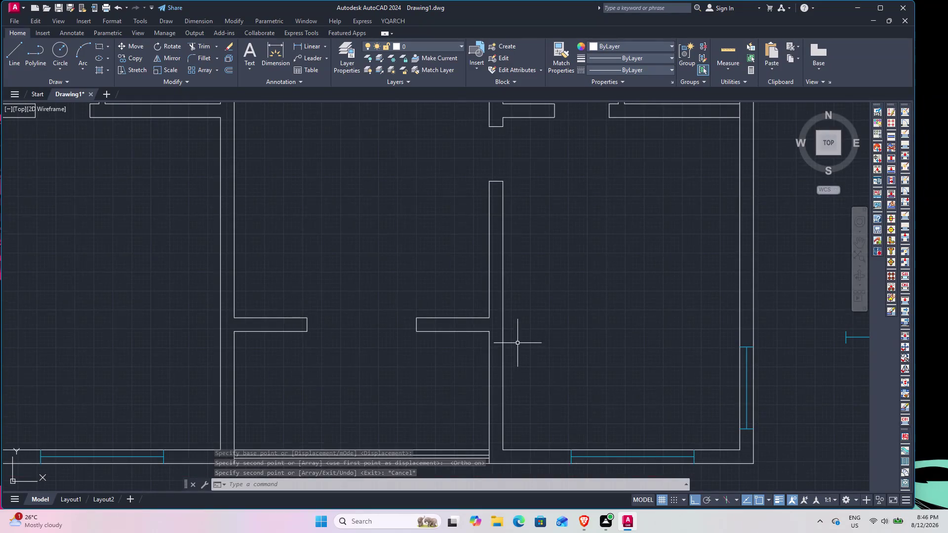
Pan and zoom until the entire floor plan fits in the viewport.
middle_drag(377, 361, 459, 392)
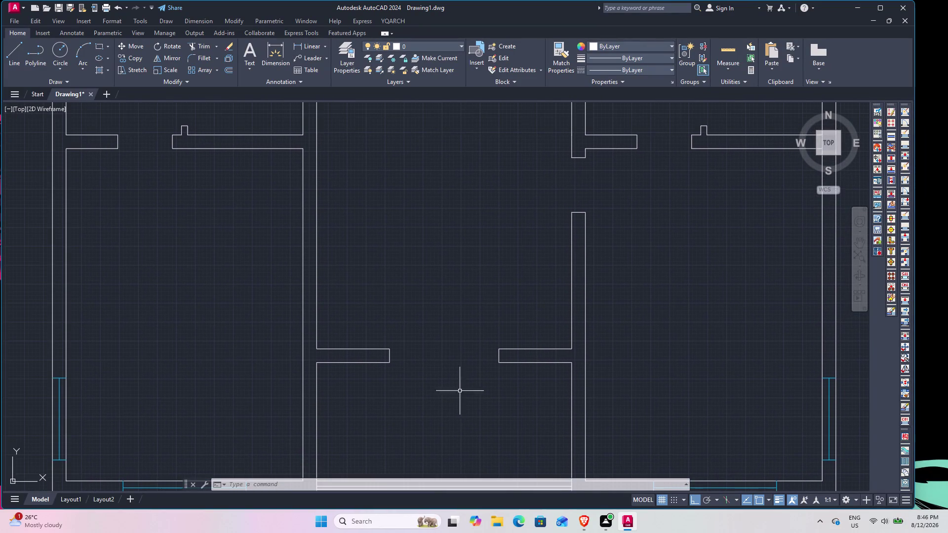
scroll(up, 3)
scroll(down, 3)
Open DesignCenter with DC, browse to Home - Space Planner.dwg blocks, and select Bed - Queen.
text(D)
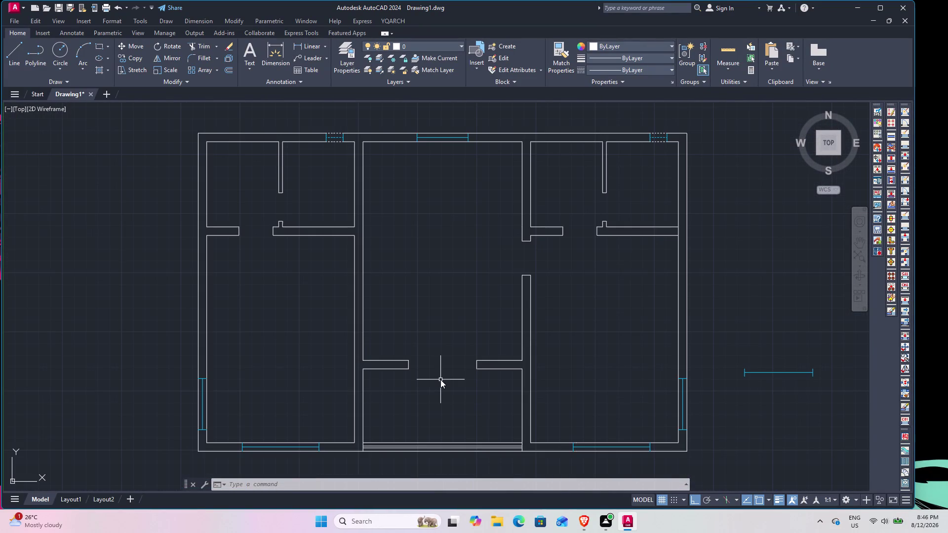
text(C)
key(space)
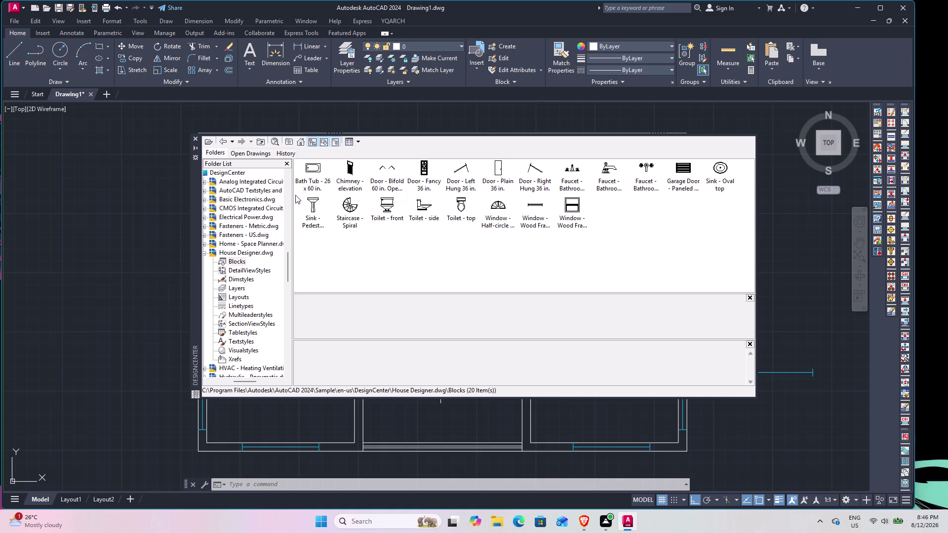
click(221, 140)
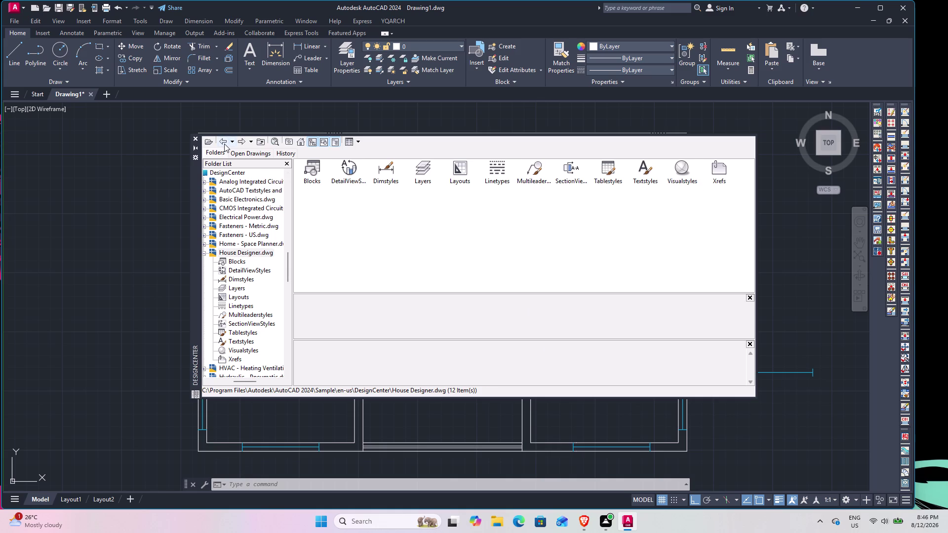
click(224, 144)
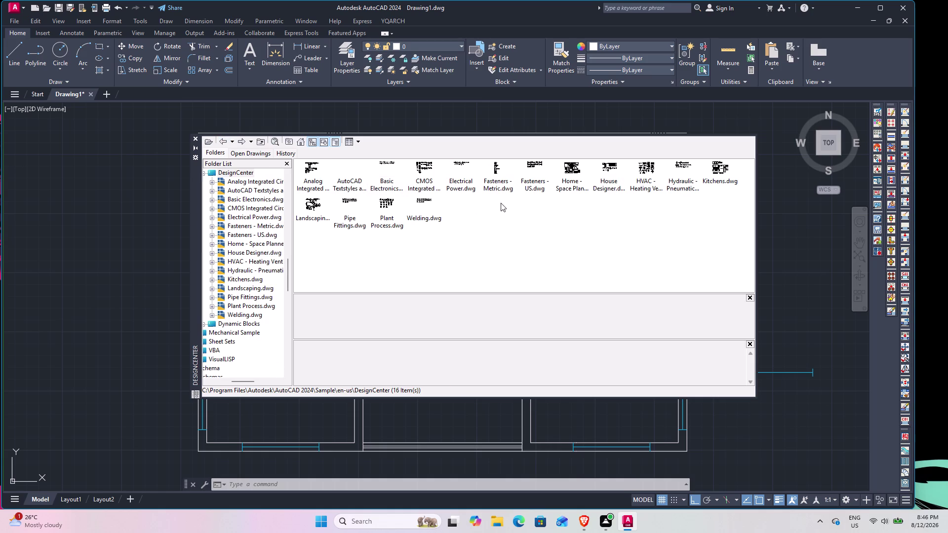
double_click(573, 171)
double_click(313, 176)
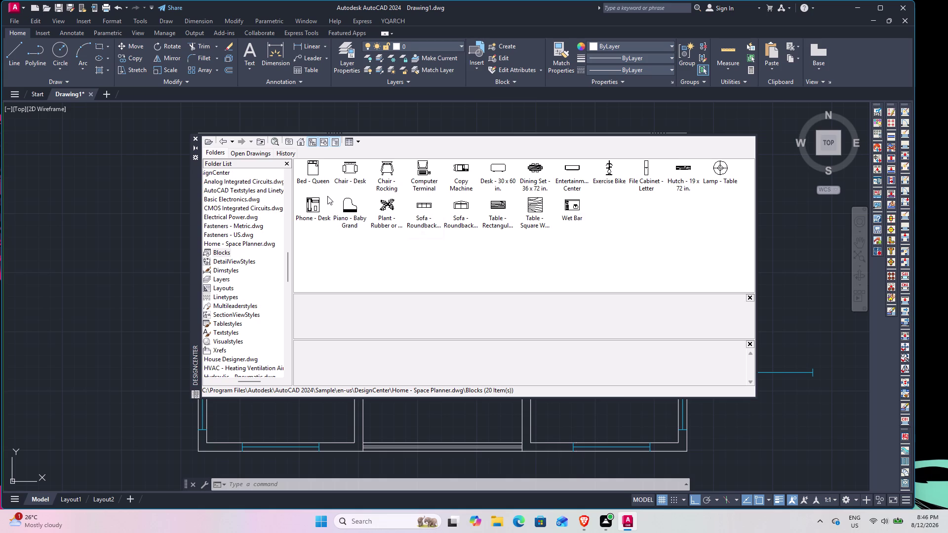
click(316, 171)
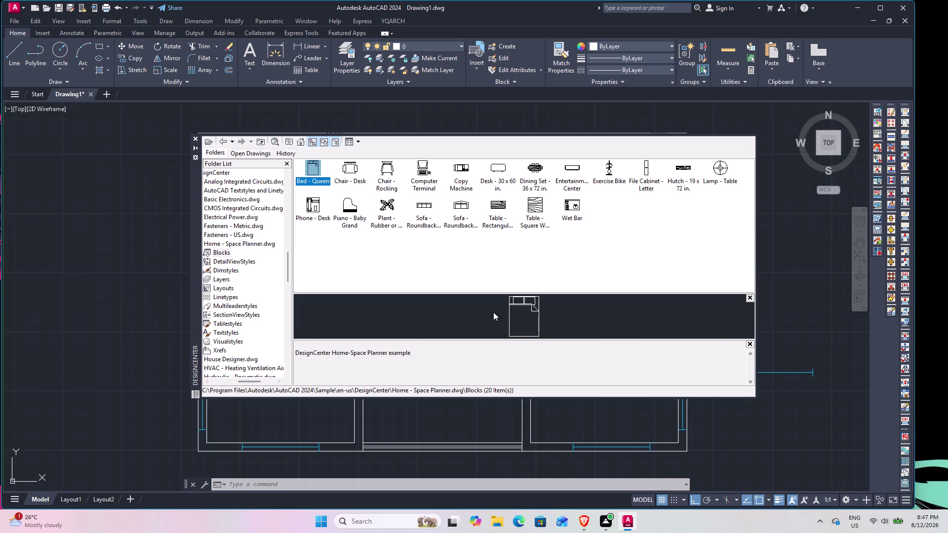
Drag the Bed - Queen block from DesignCenter and insert it left of the floor plan.
drag(312, 166, 313, 166)
drag(312, 165, 82, 221)
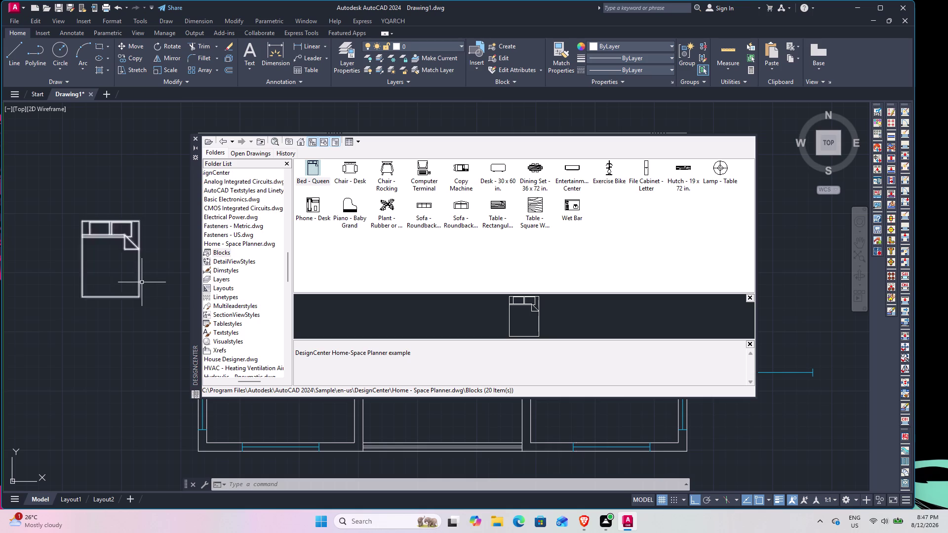
click(140, 277)
key(space)
key(space)
key(space)
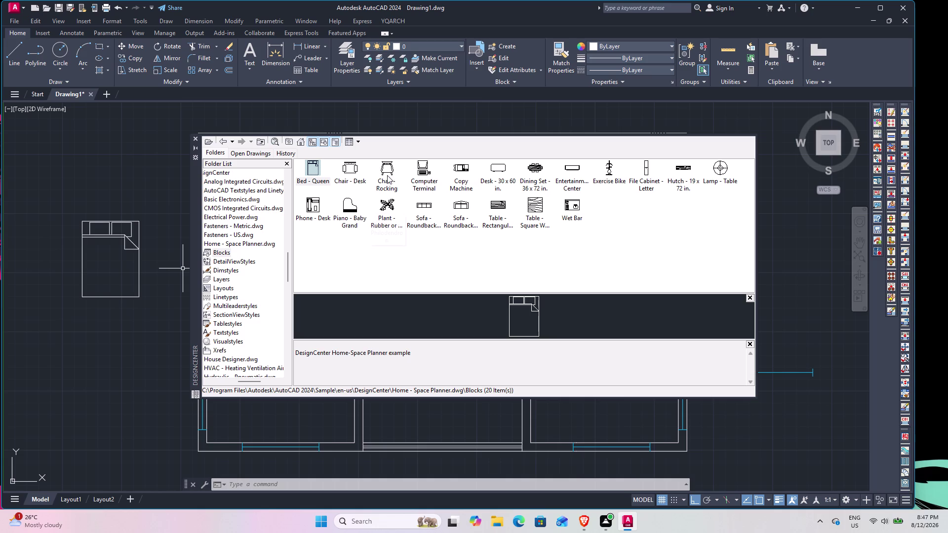
Place the rocking chair below the bed, the 30 x 60 desk above it, and the roundback sofa between.
drag(387, 168, 365, 179)
drag(364, 178, 93, 356)
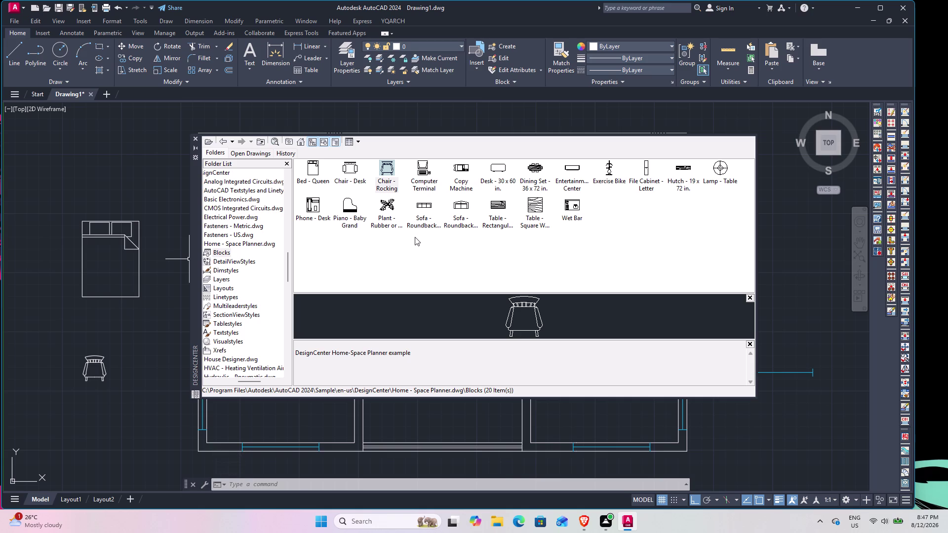
click(422, 206)
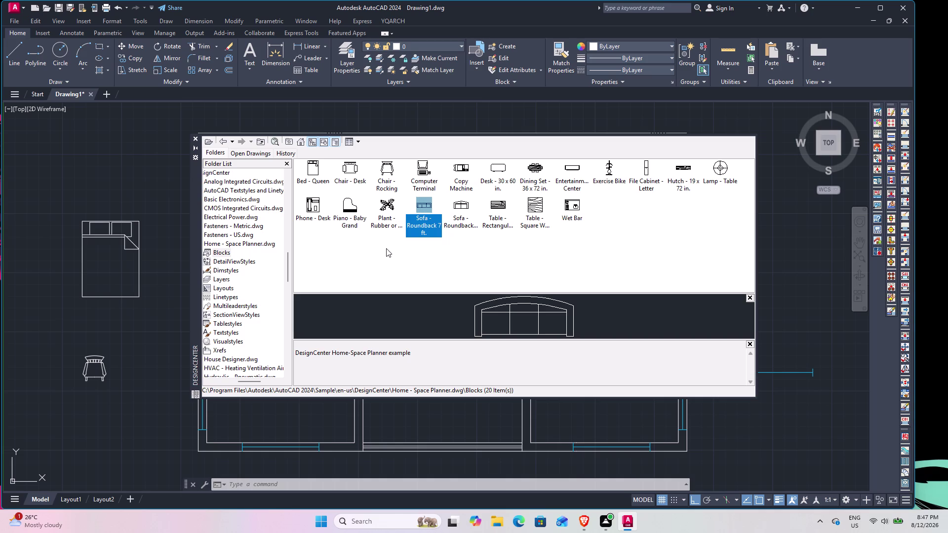
click(462, 201)
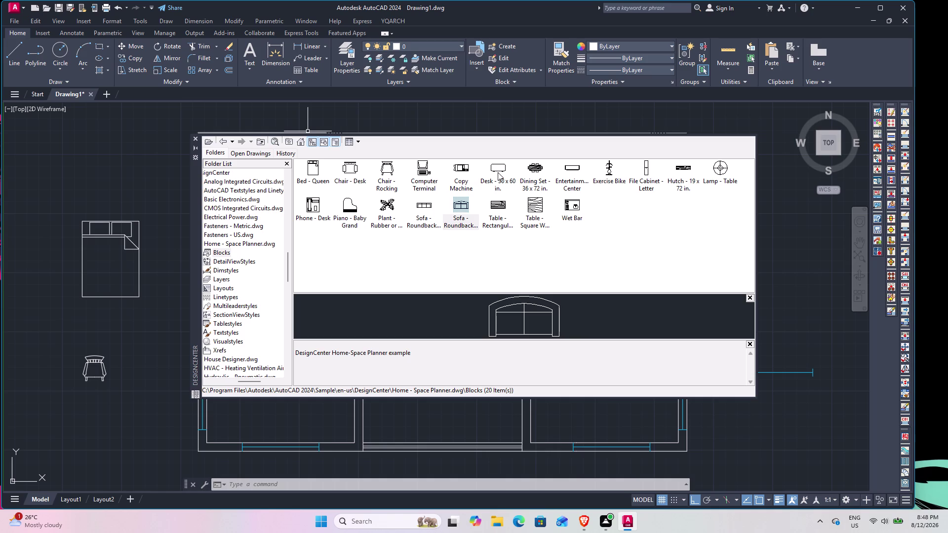
drag(498, 171, 114, 173)
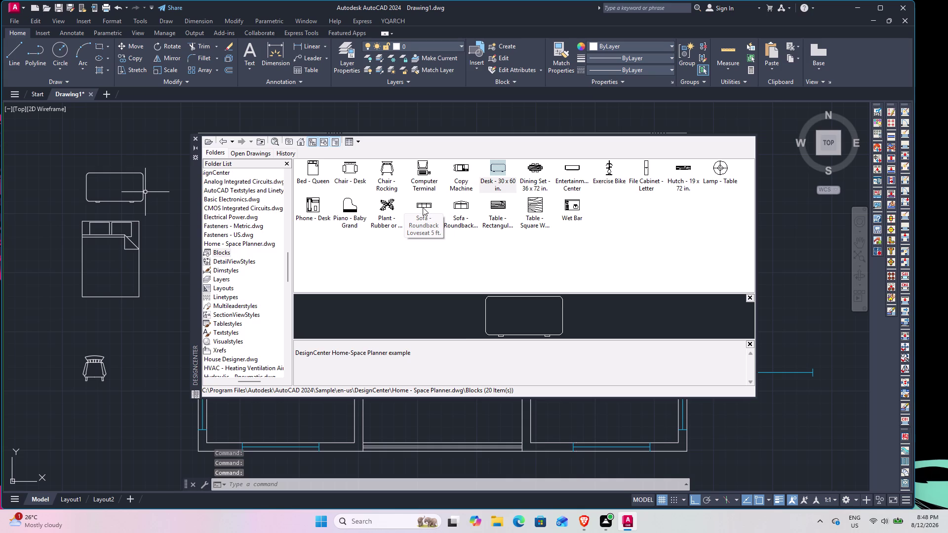
drag(422, 207, 108, 309)
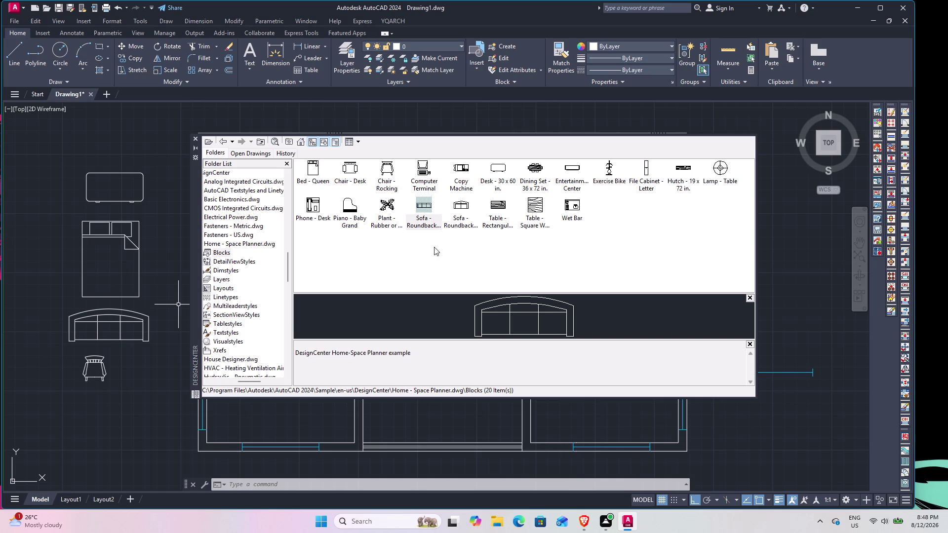
click(221, 143)
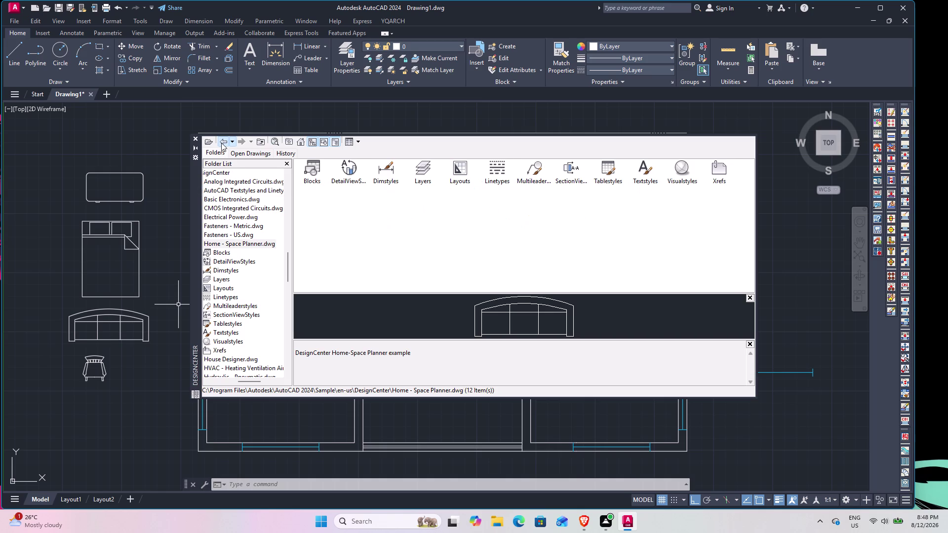
Browse the Kitchens.dwg blocks in DesignCenter and return to the sample folder.
click(224, 139)
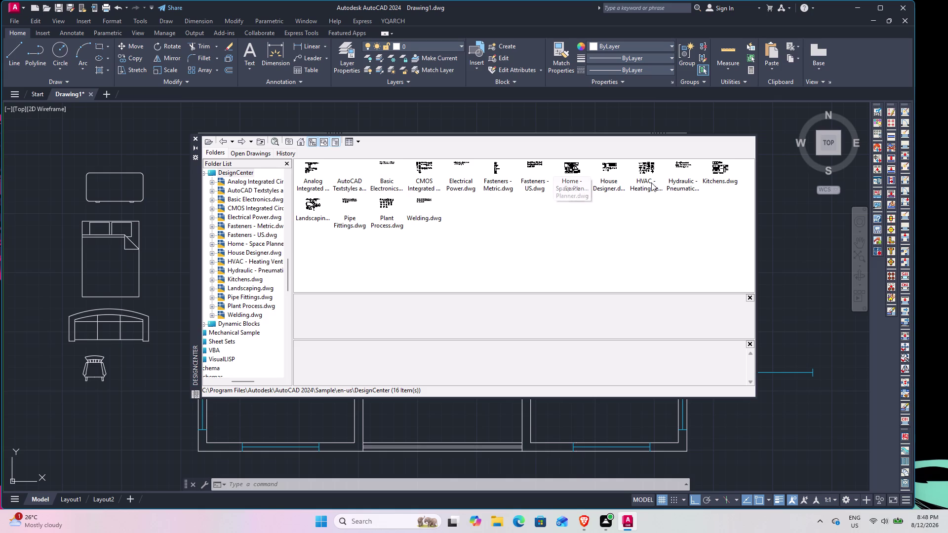
double_click(723, 170)
double_click(315, 170)
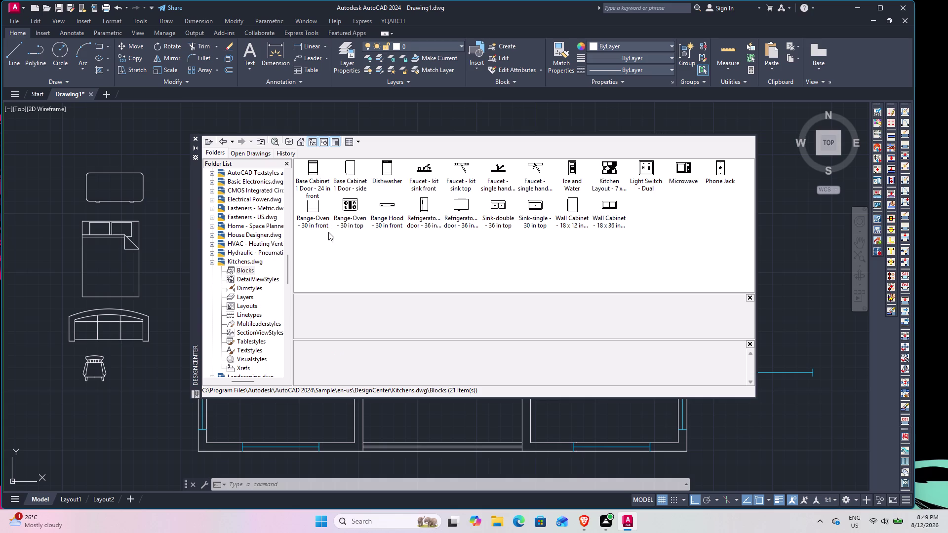
double_click(222, 144)
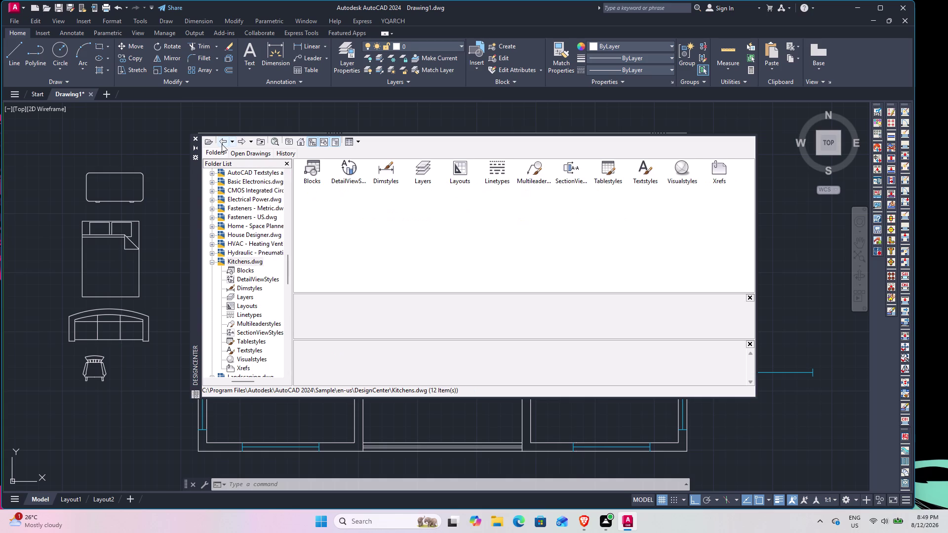
click(221, 145)
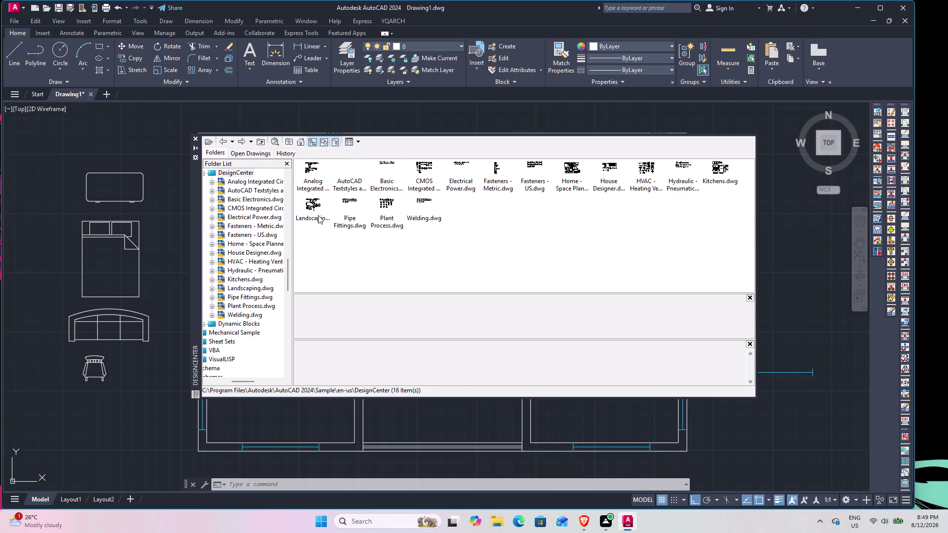
Browse the Landscaping.dwg blocks, return to the sample folder, and close DesignCenter.
double_click(316, 208)
double_click(310, 179)
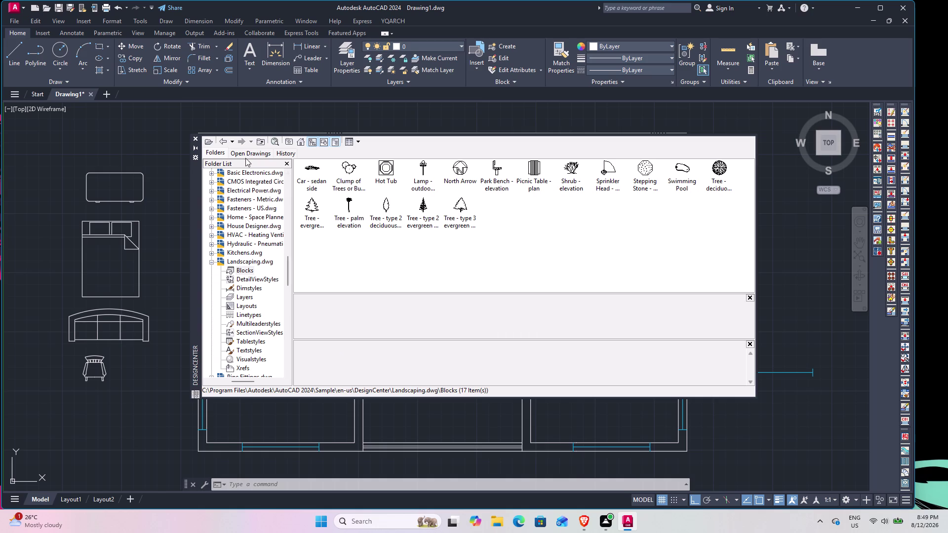
click(222, 140)
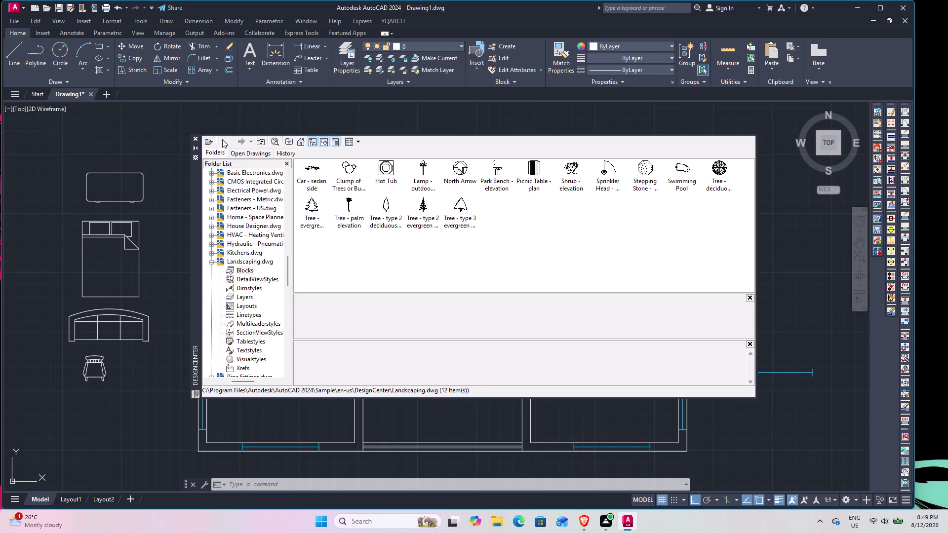
click(222, 139)
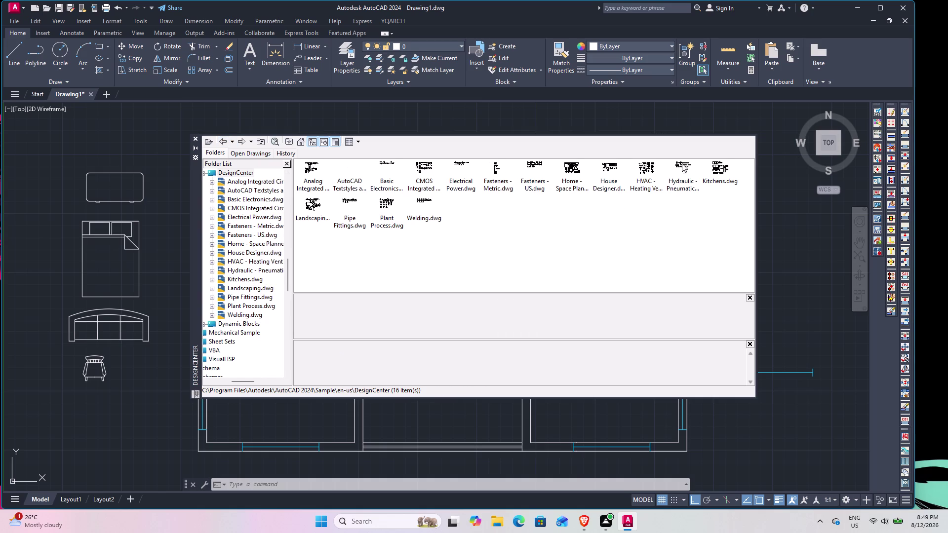
click(192, 136)
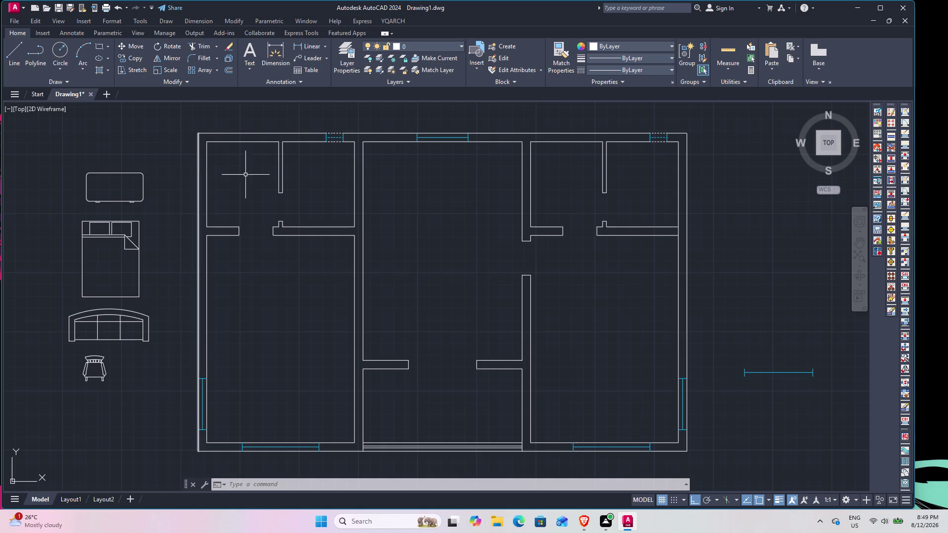
Open Tool Palettes with TP and scroll through the architectural imperial and metric sample tools.
text(TP)
key(space)
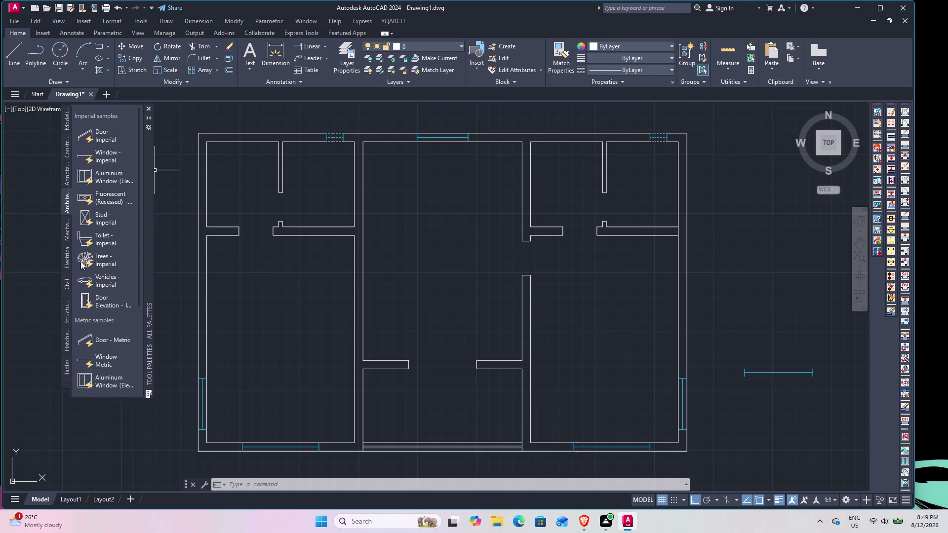
scroll(down, 3)
scroll(down, 3)
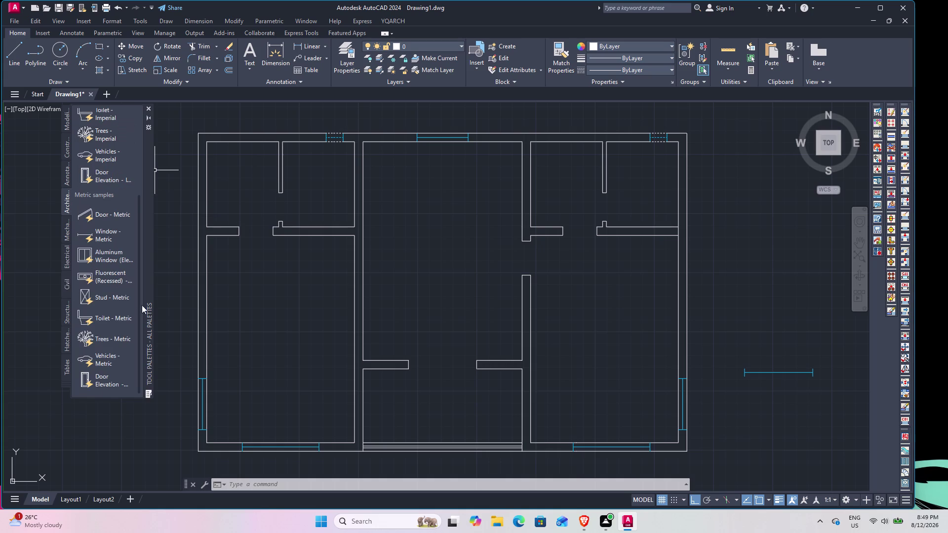
scroll(up, 3)
click(151, 110)
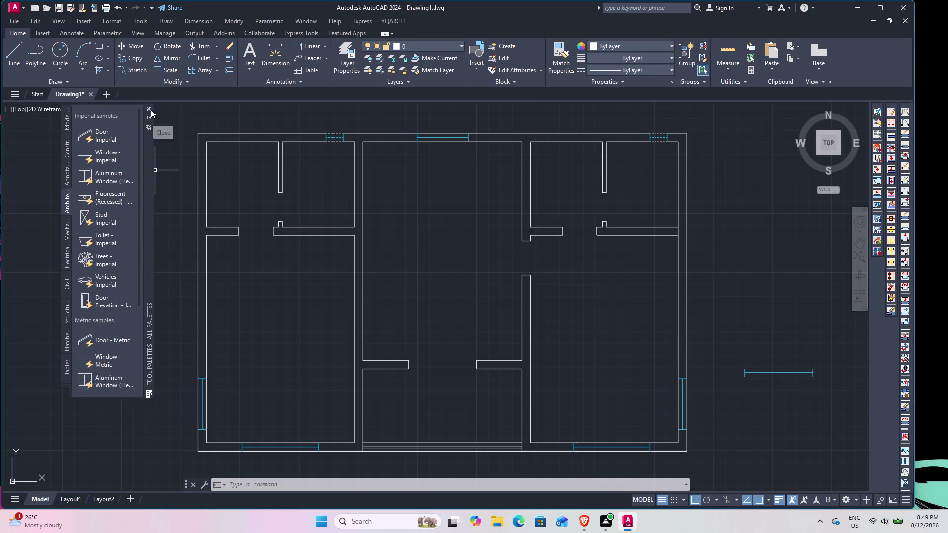